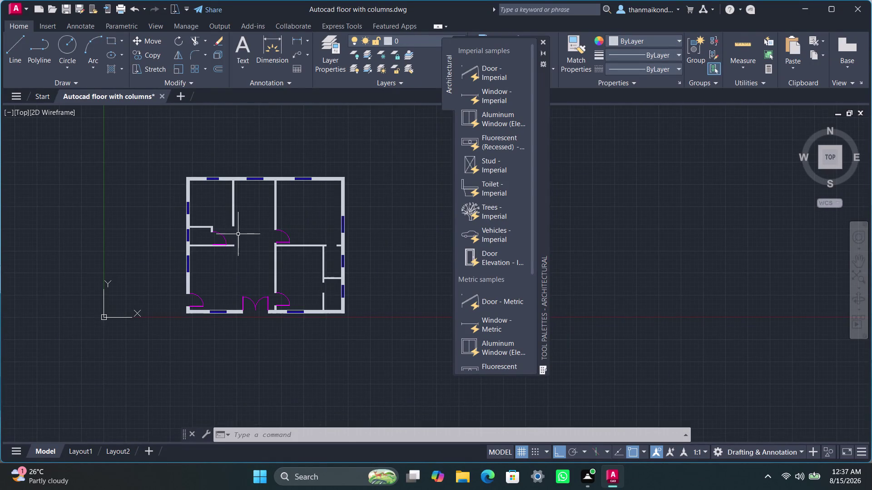
Close the Tool Palettes window over the floor plan.
scroll(up, 3)
scroll(up, 3)
scroll(down, 3)
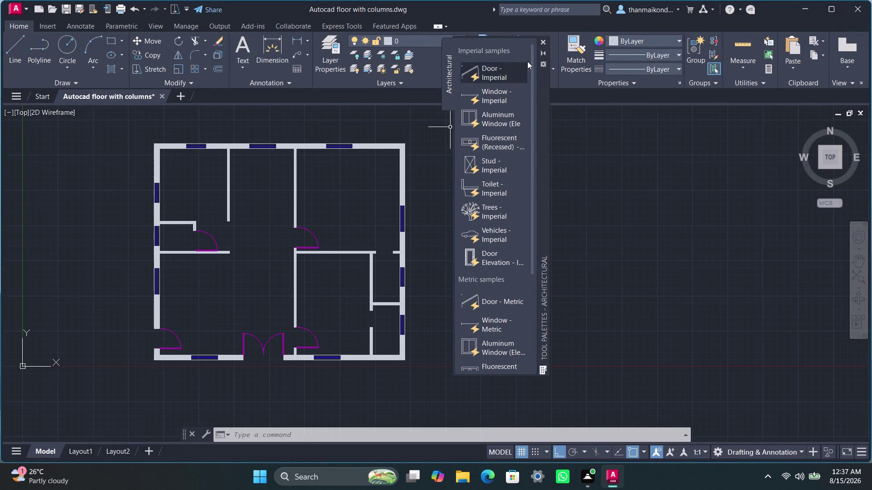
click(543, 45)
Pan and zoom in close on the empty doorway between the small right-side rooms.
middle_drag(472, 213, 506, 217)
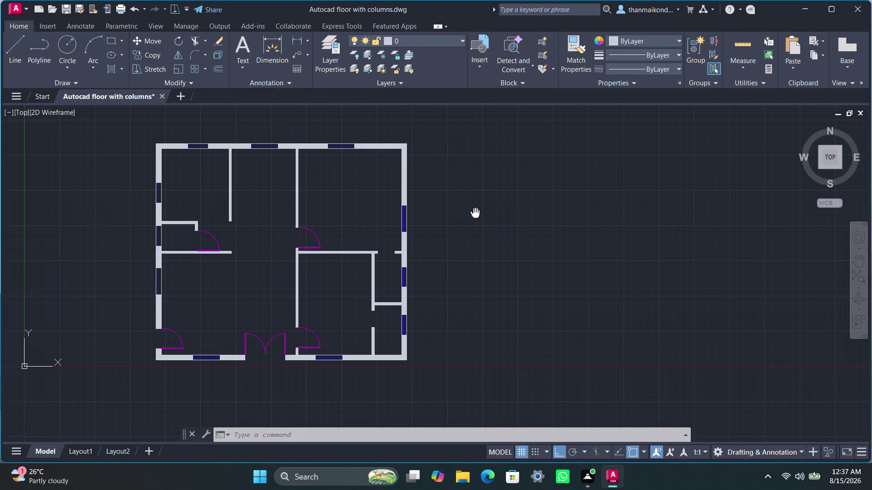
middle_drag(507, 216, 621, 206)
scroll(up, 3)
scroll(down, 3)
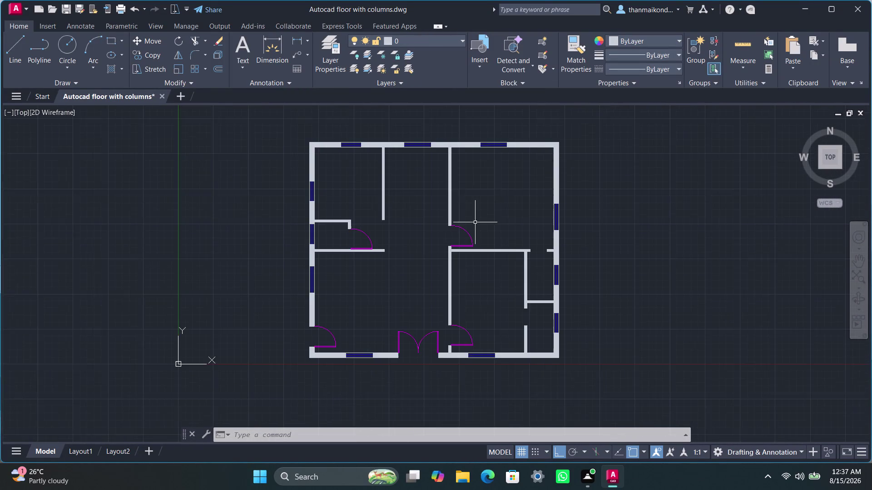
middle_drag(477, 224, 497, 232)
scroll(up, 3)
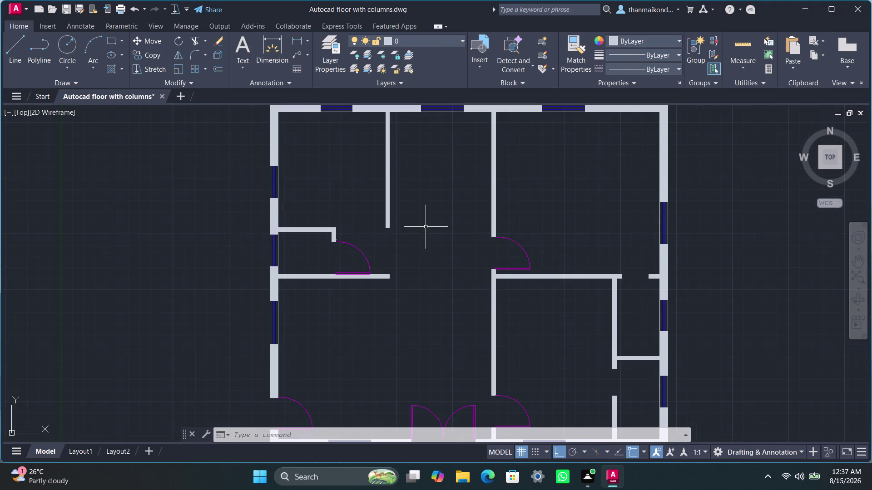
scroll(down, 3)
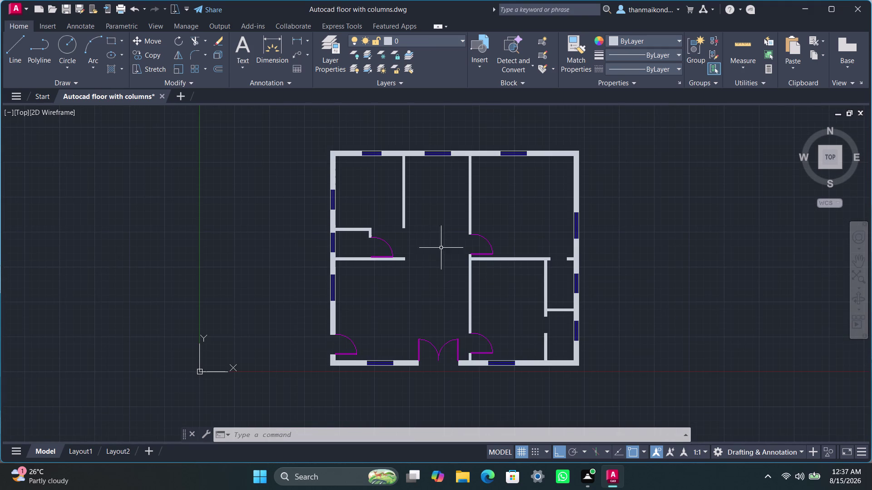
middle_drag(519, 311, 500, 310)
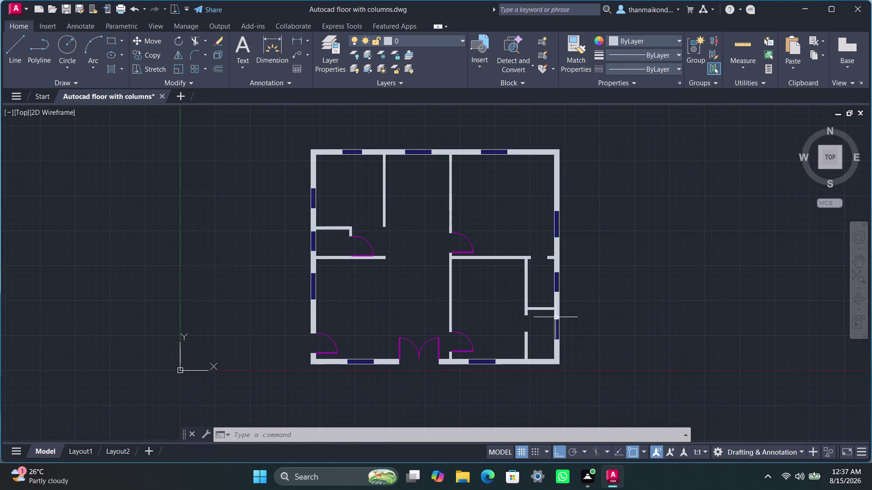
scroll(up, 3)
middle_drag(540, 317, 503, 322)
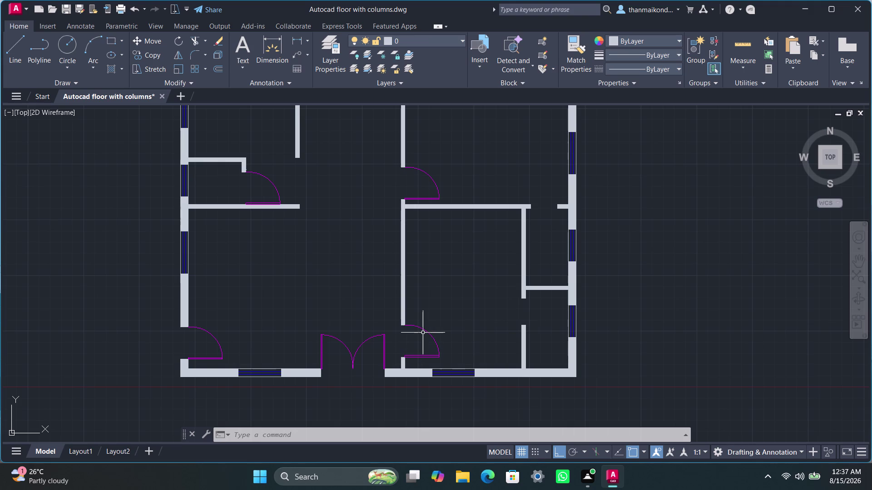
middle_drag(506, 315, 479, 327)
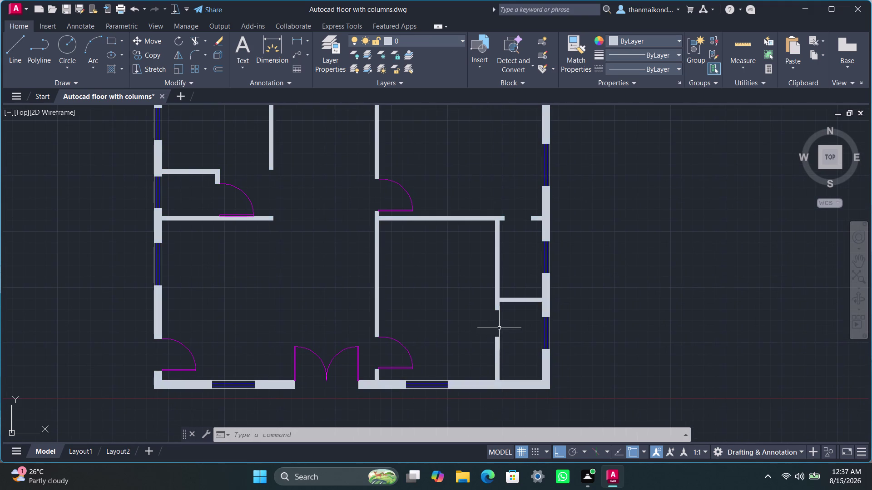
scroll(up, 3)
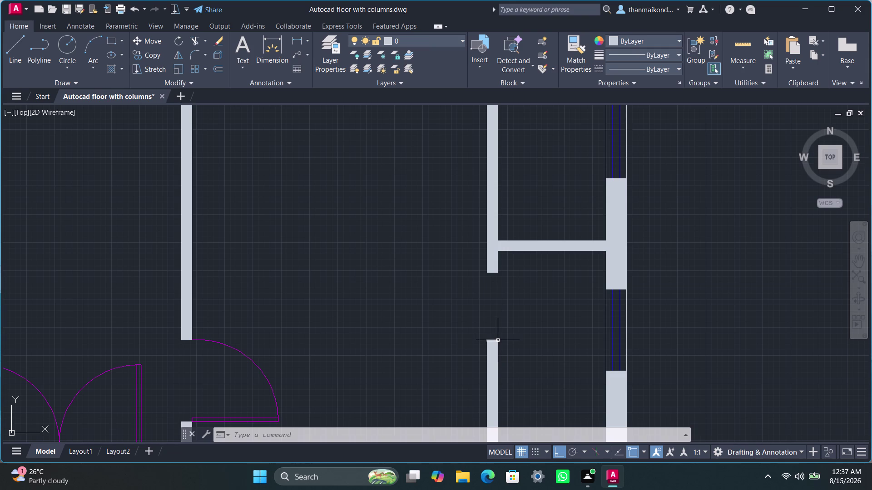
text(line)
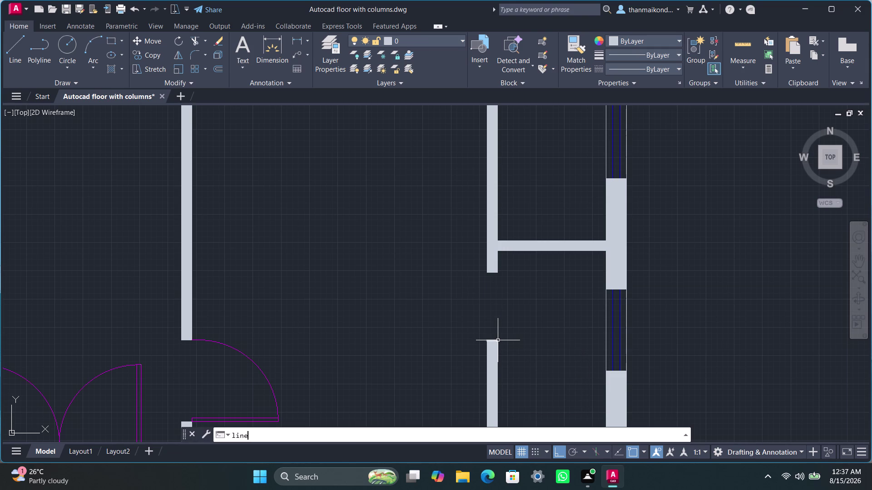
key(Return)
scroll(up, 3)
scroll(up, 3)
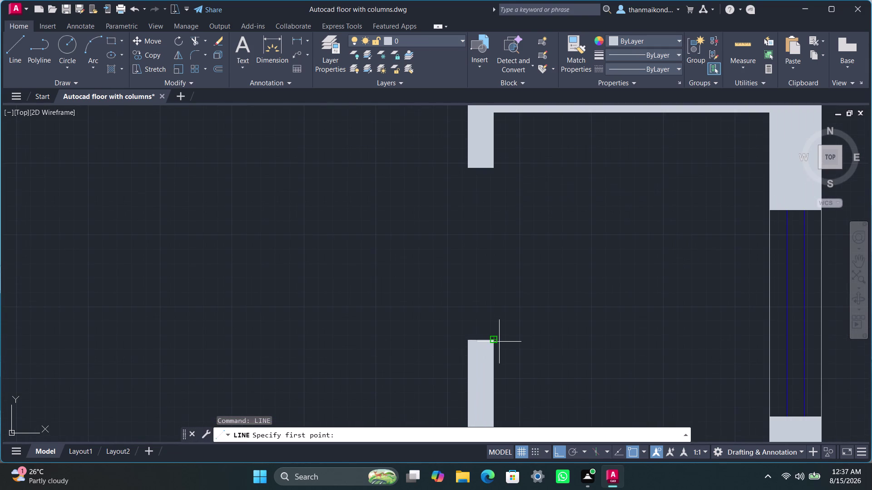
click(495, 340)
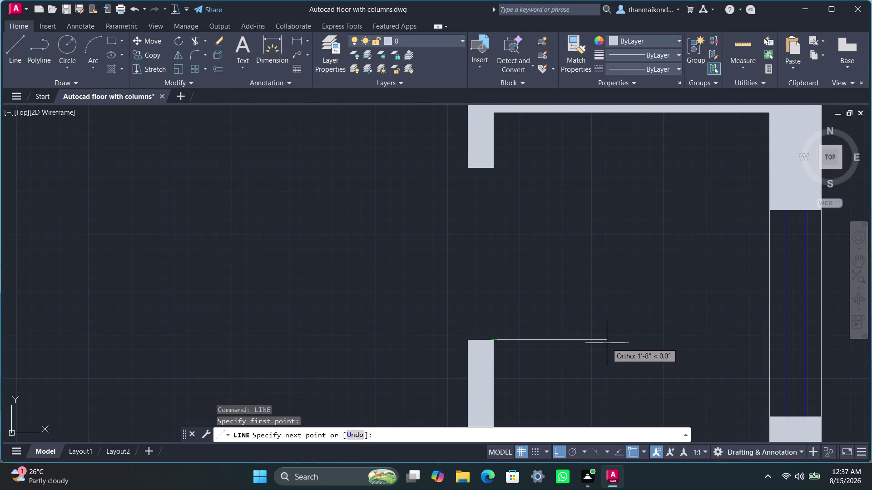
click(618, 343)
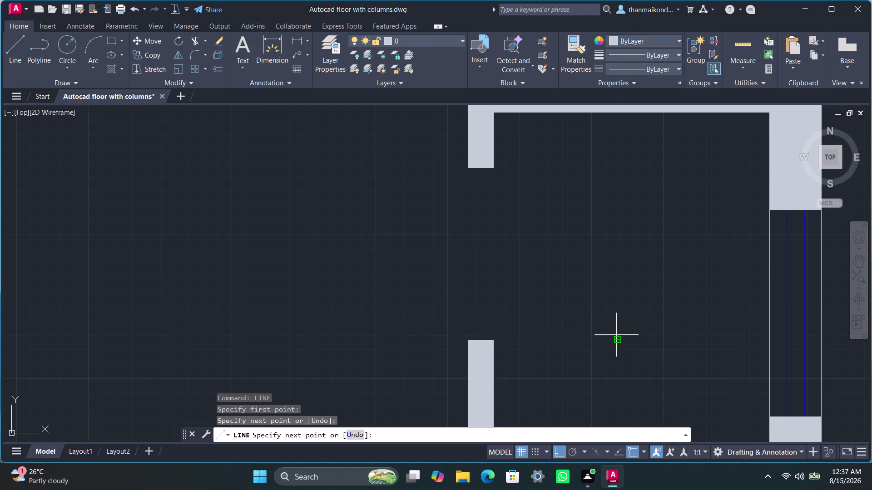
click(616, 330)
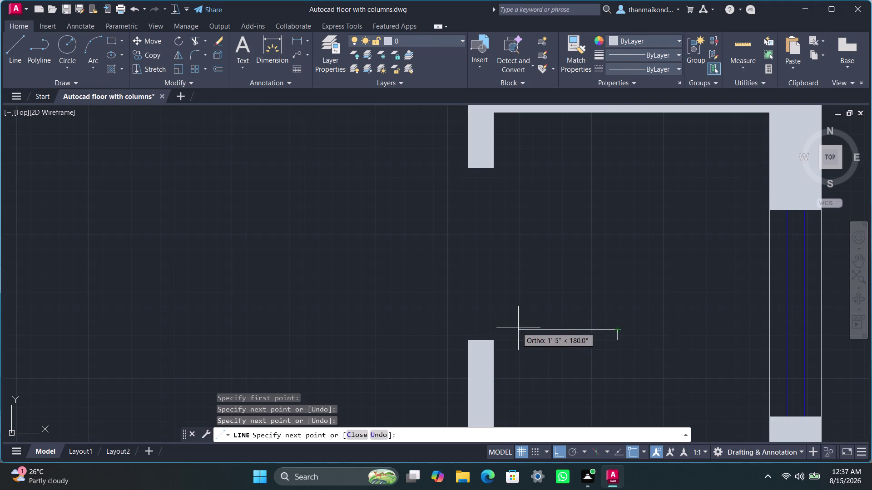
click(492, 329)
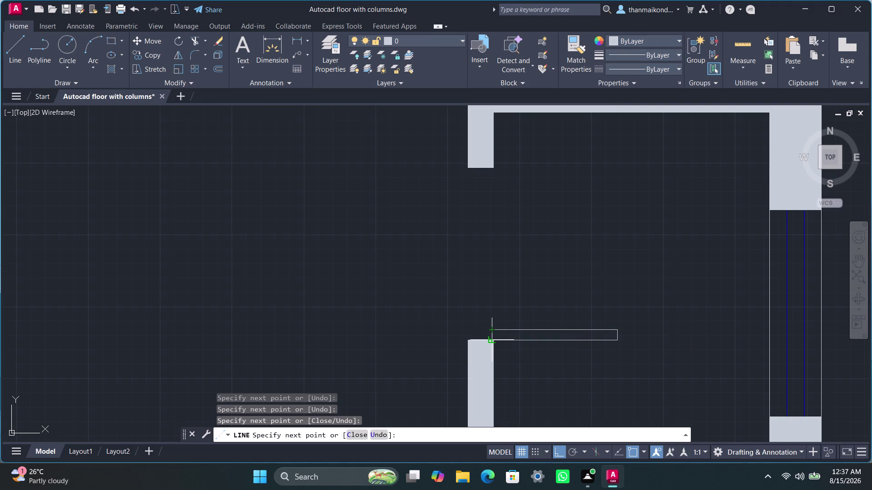
click(493, 338)
key(Escape)
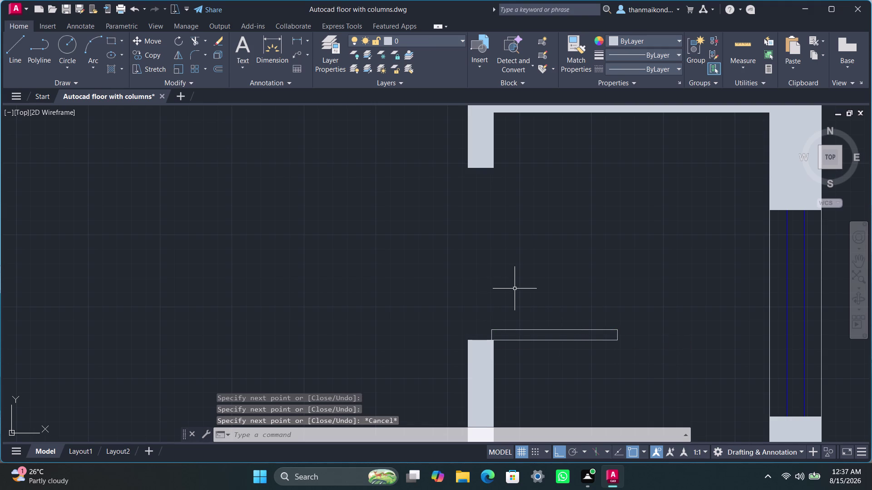
text(ar)
key(c)
key(Return)
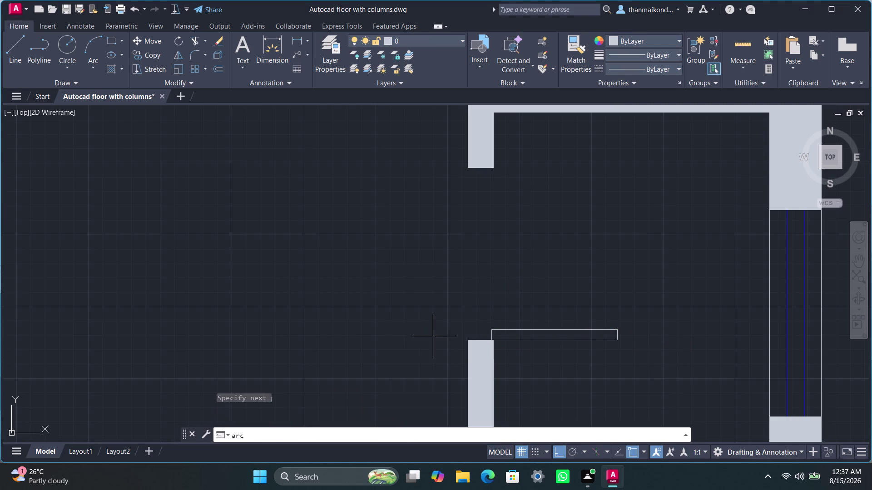
click(490, 169)
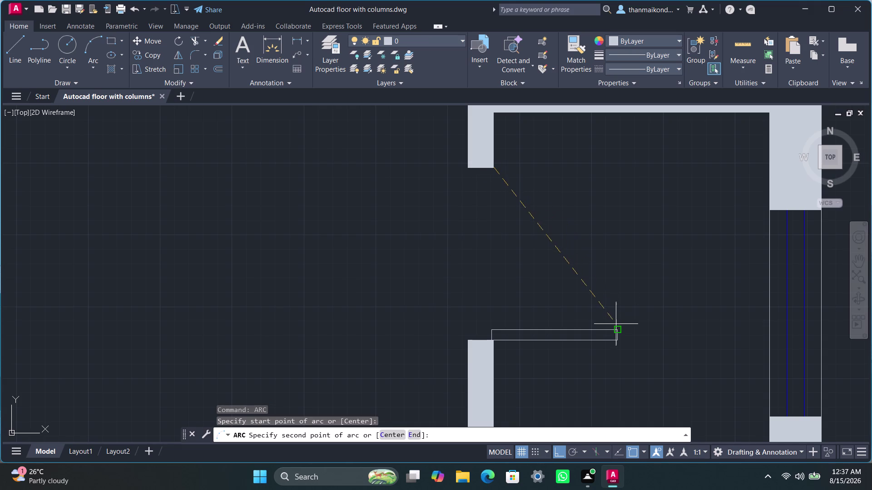
click(618, 328)
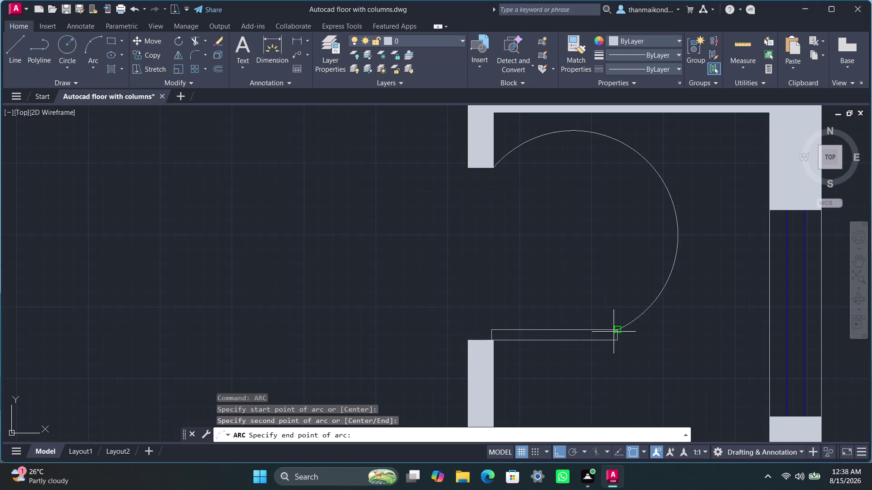
key(Escape)
key(Escape)
key(Escape)
key(ctrl+z)
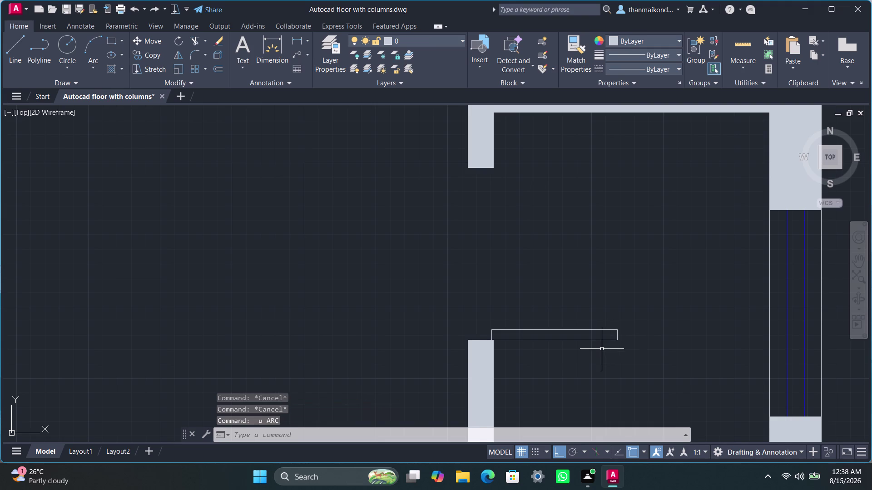
key(ctrl+z)
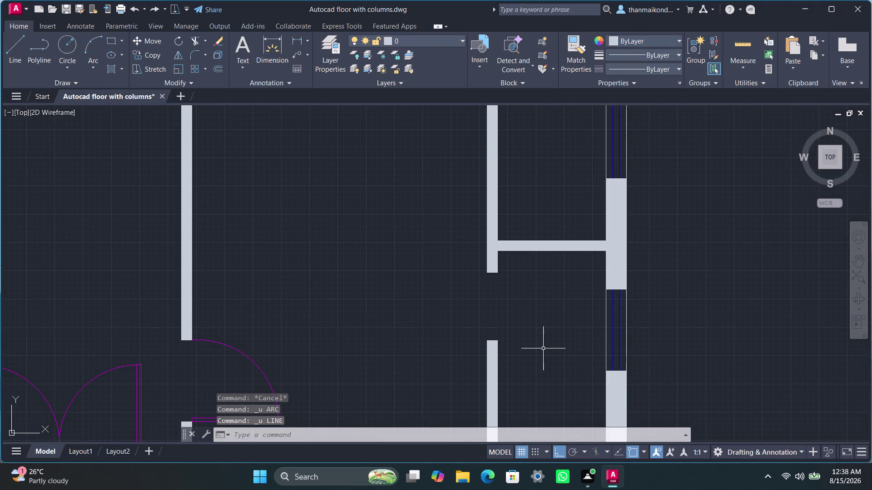
Begin the door leaf outline with LINE, drawing its first long edge from the lower wall end.
text(lin)
key(e)
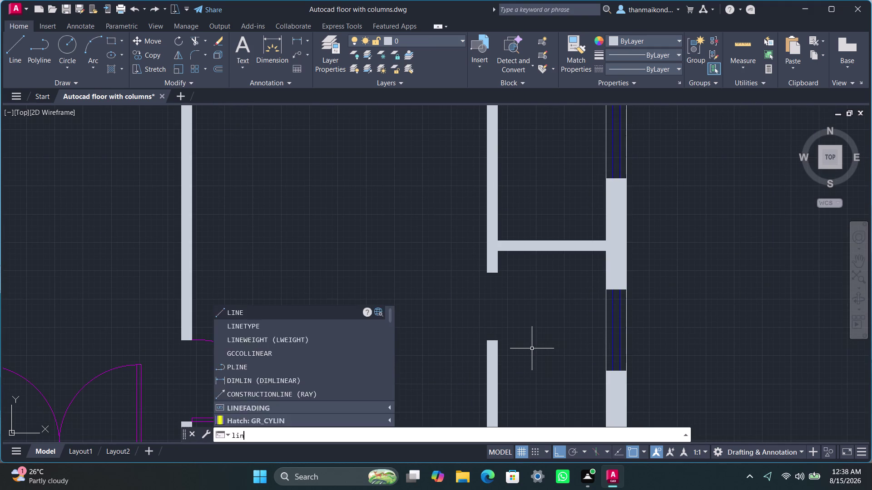
key(Return)
scroll(up, 3)
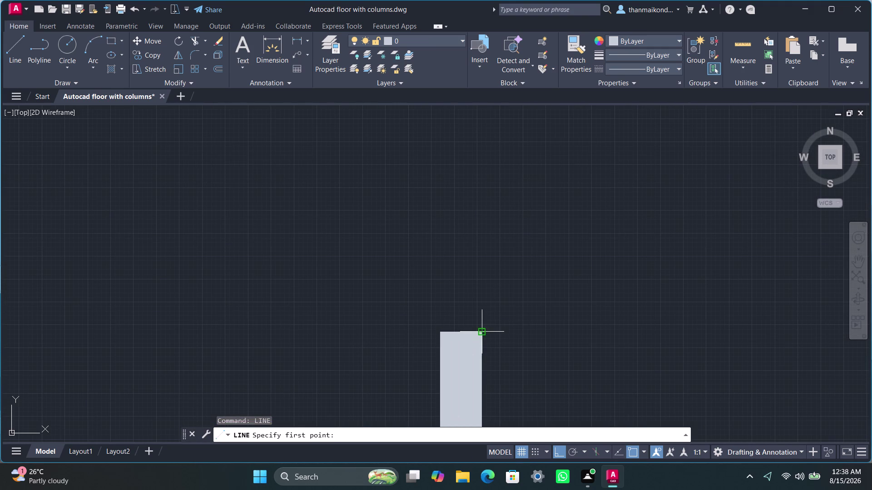
click(482, 334)
click(702, 335)
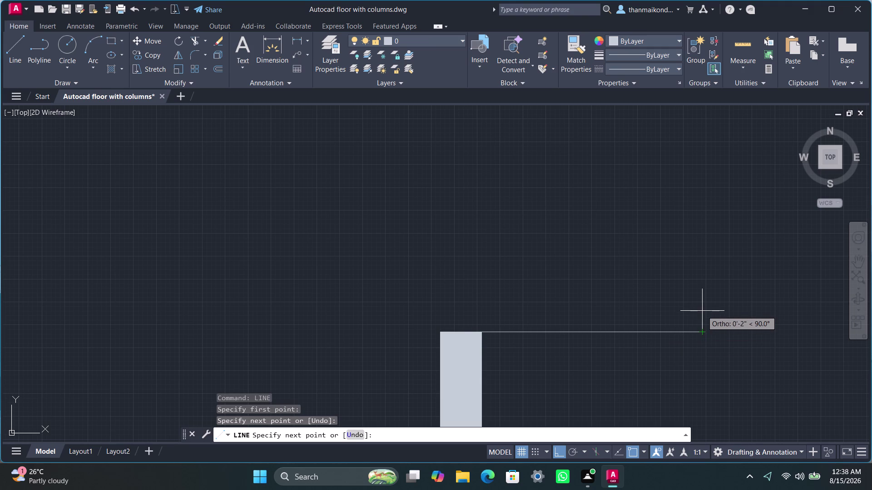
scroll(down, 3)
scroll(down, 3)
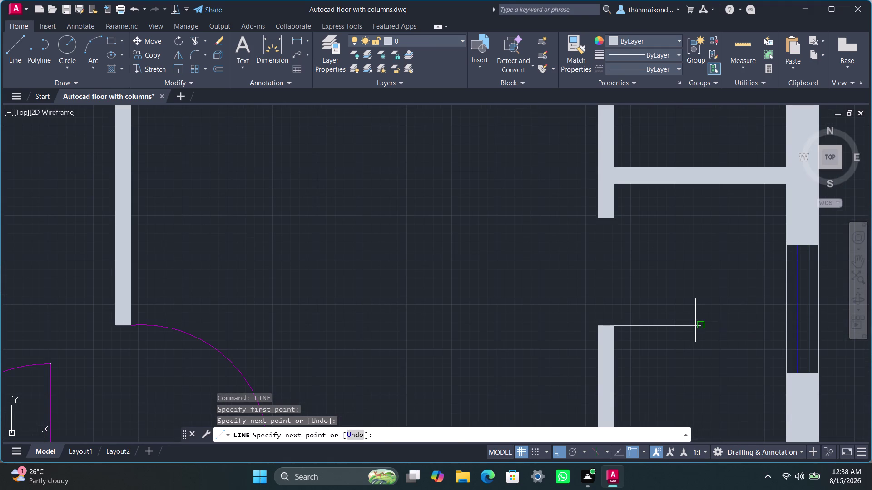
click(700, 319)
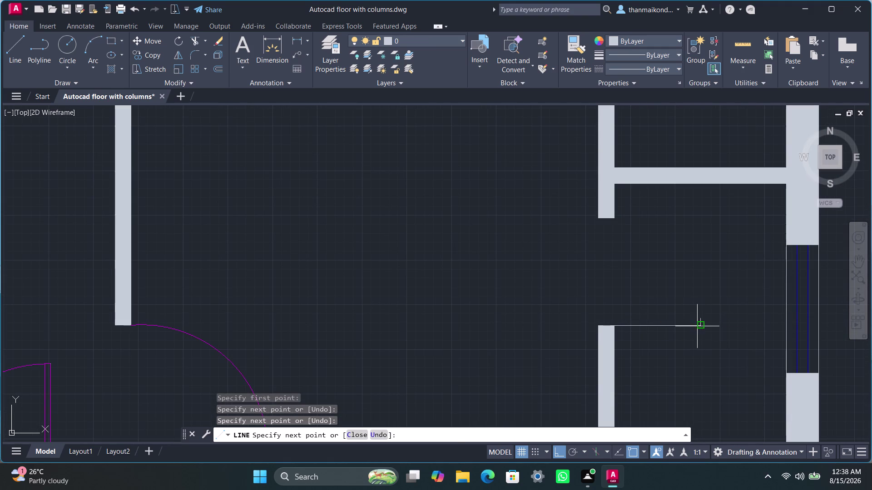
Redo the leaf's end point and close the thin rectangular leaf at the wall corner.
key(ctrl+z)
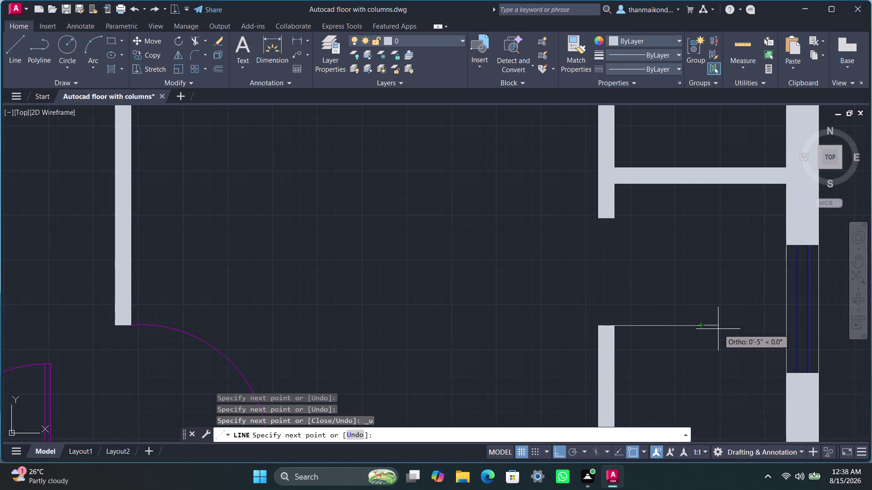
click(709, 327)
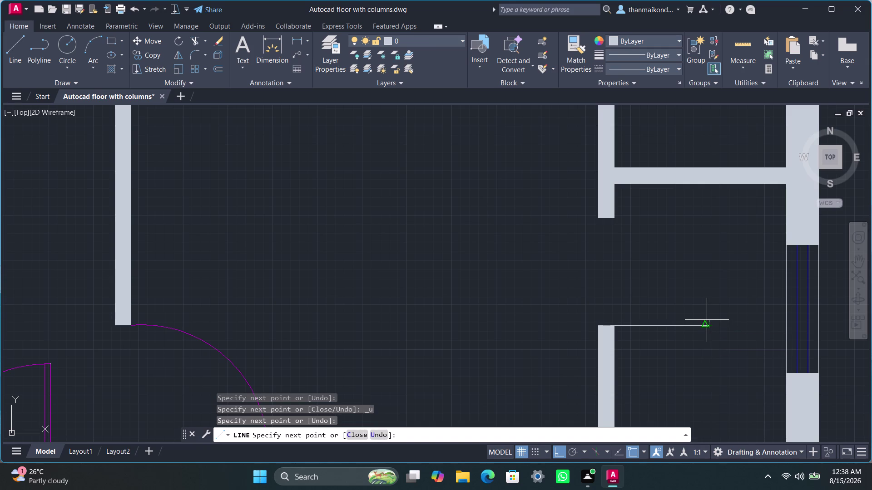
scroll(up, 3)
click(705, 327)
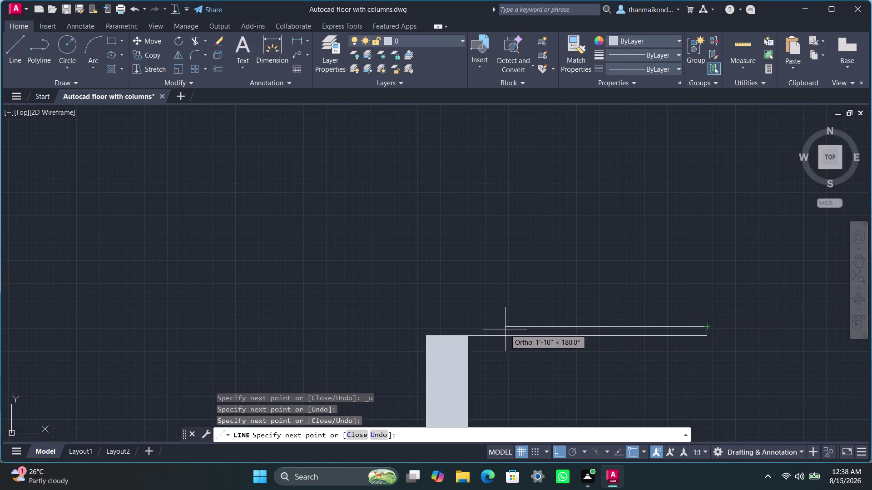
click(465, 330)
click(469, 335)
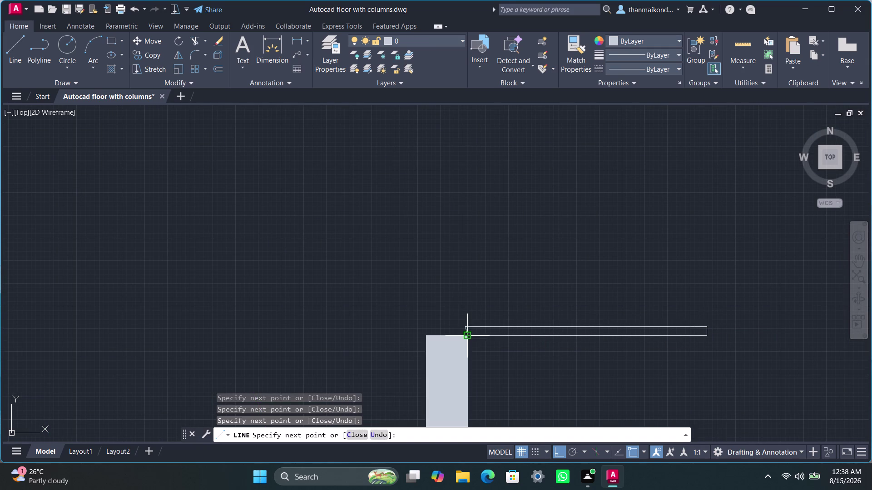
scroll(up, 3)
scroll(up, 3)
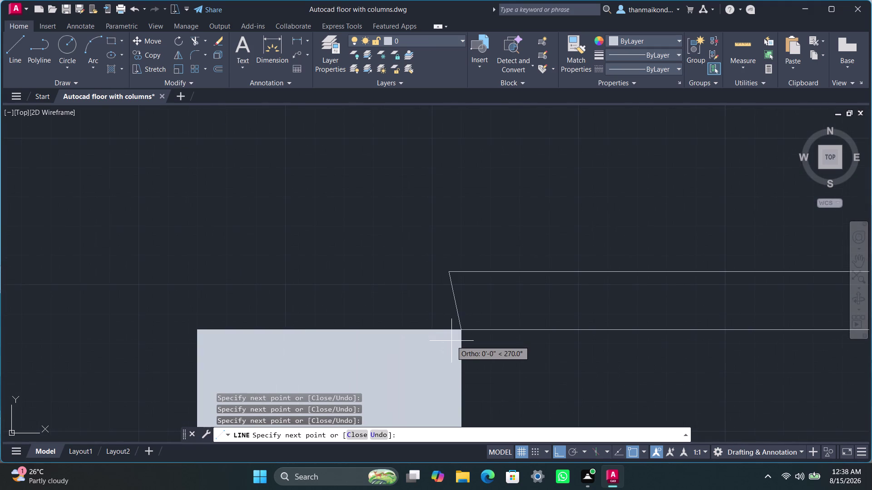
key(Escape)
key(Escape)
key(Escape)
Draw a connecting line from the leaf's wall corner up to its other edge.
key(l)
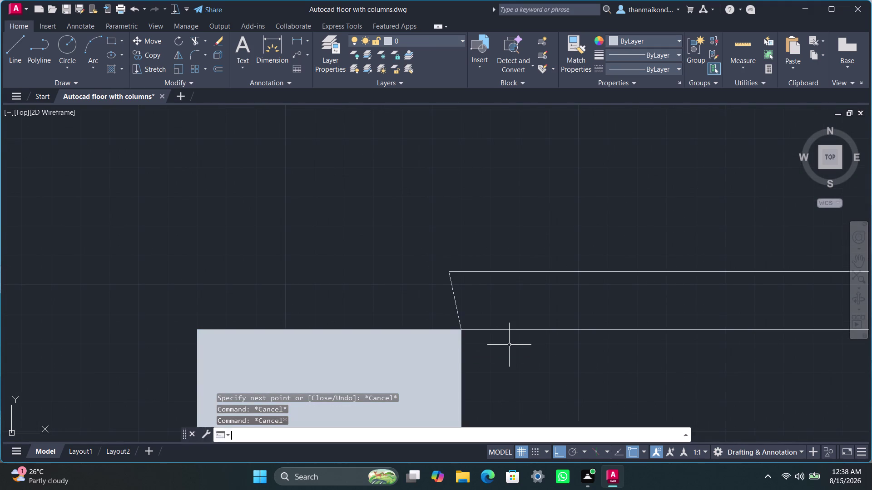
key(i)
text(ne)
key(Return)
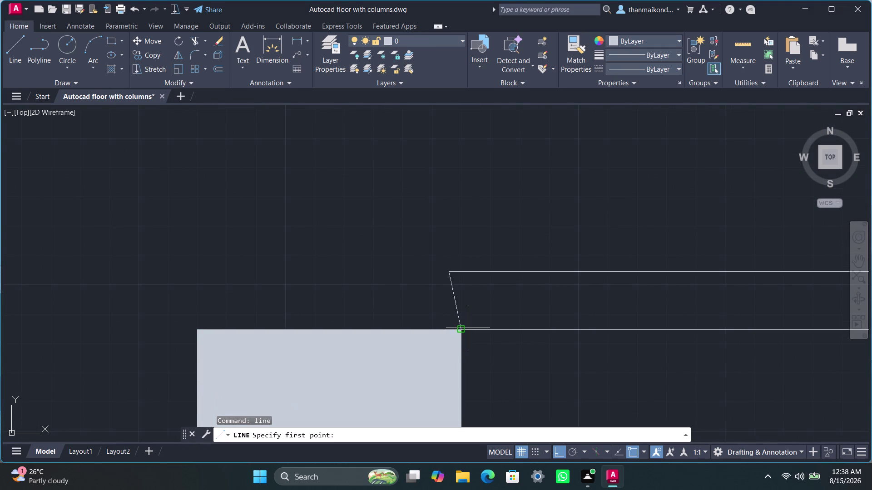
click(462, 328)
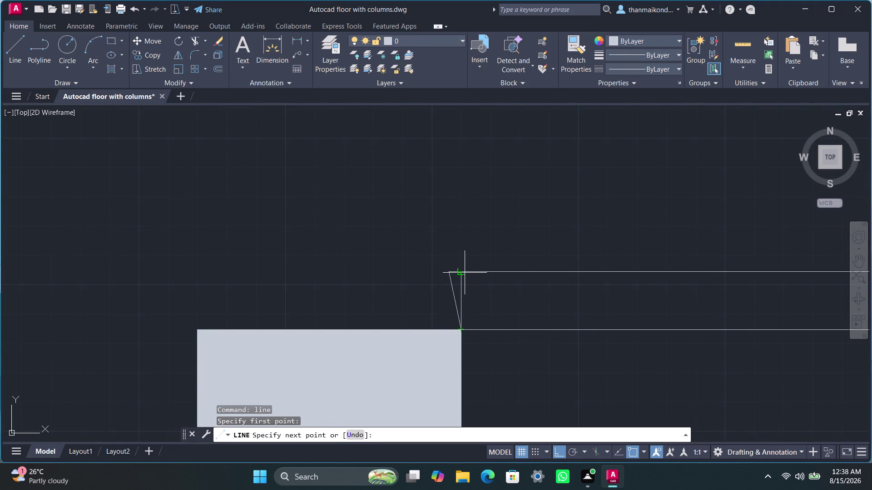
click(464, 273)
key(Escape)
key(Escape)
key(Escape)
key(Escape)
Trim away the slanted stray line and the leftover line pieces.
text(t)
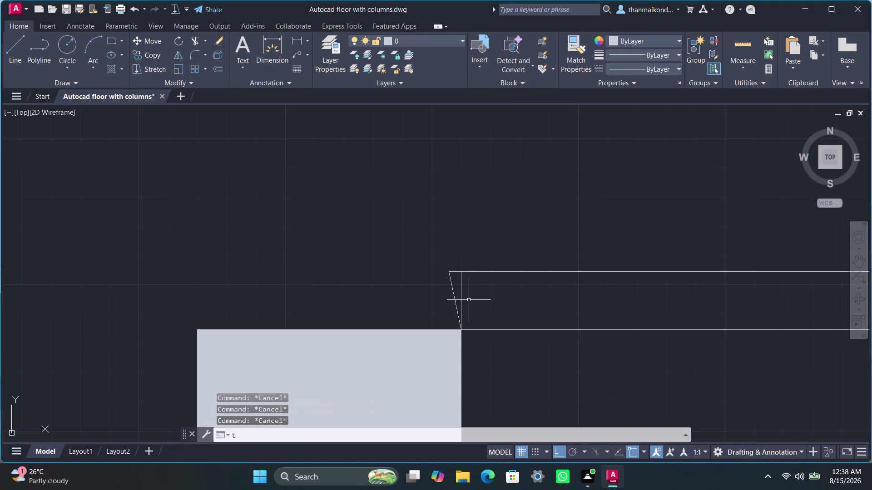
text(r)
key(i)
key(m)
key(Return)
scroll(up, 3)
drag(455, 291, 437, 310)
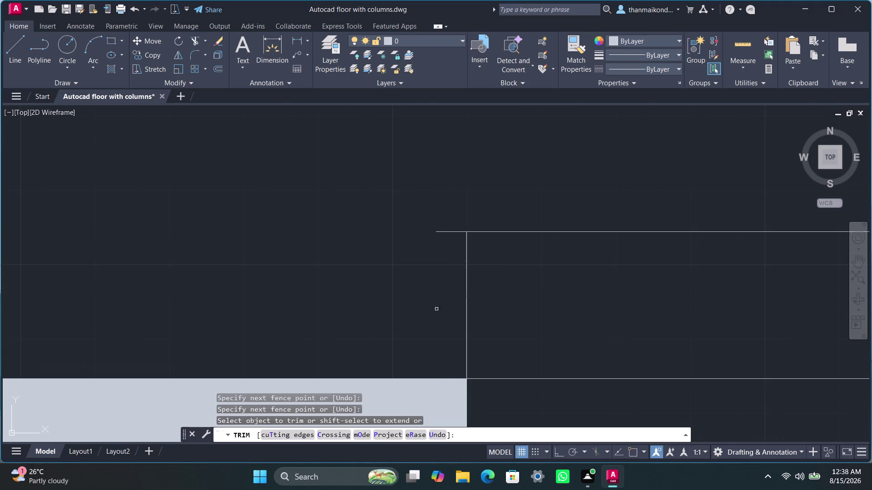
drag(450, 219, 448, 251)
Exit TRIM and launch the ARC command for the right-side doorway's swing.
scroll(down, 3)
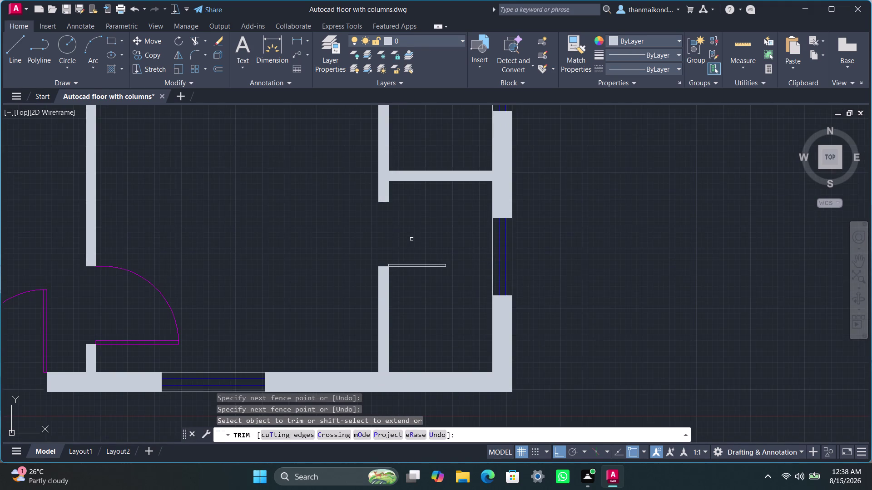
middle_drag(411, 238, 419, 263)
text(arc)
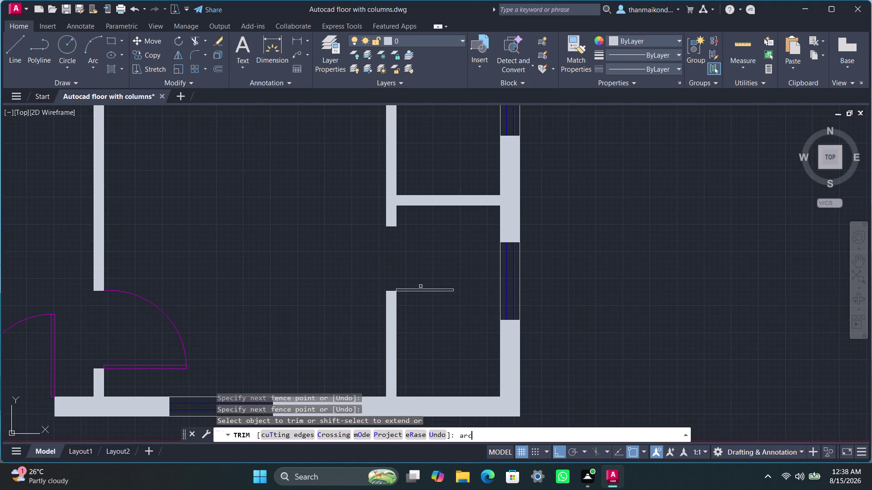
key(Return)
key(Escape)
key(Escape)
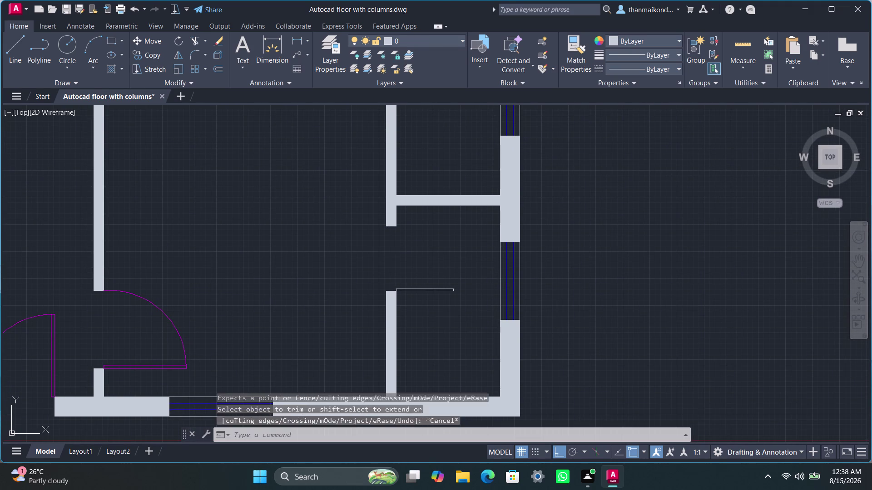
key(Escape)
key(Escape)
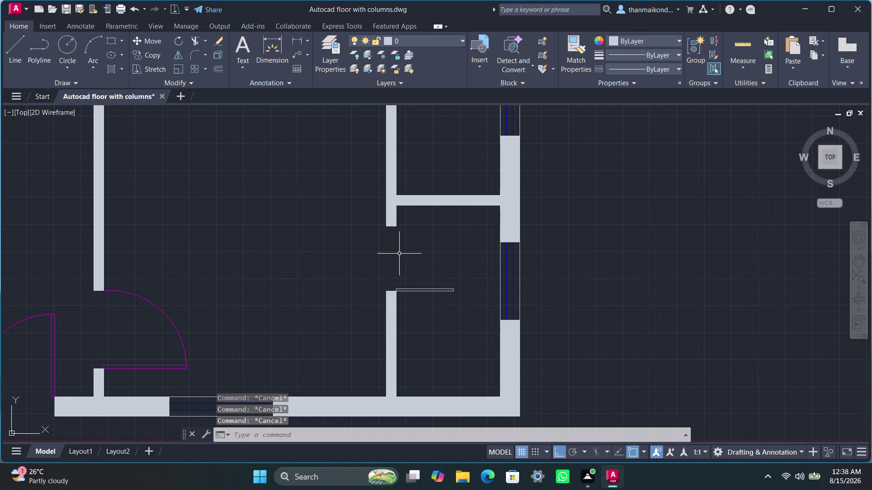
text(arc)
key(Return)
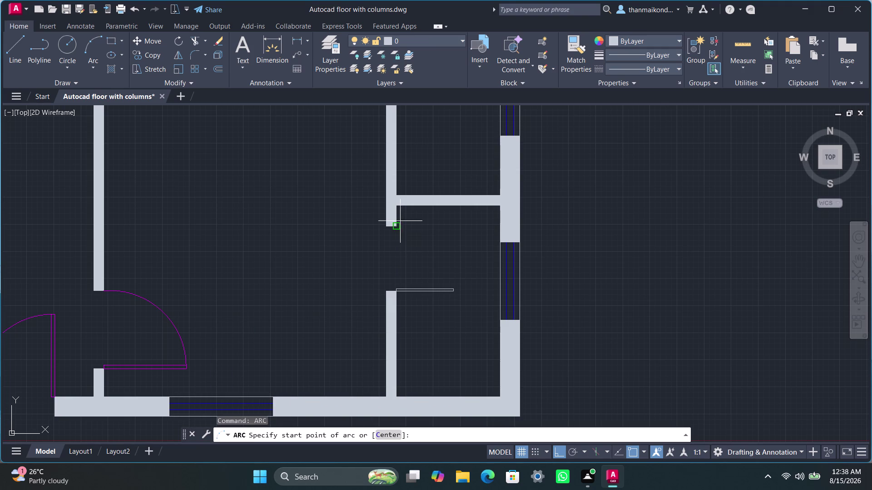
Draw a three-point swing arc from the upper doorway jamb to the leaf's tip.
click(396, 225)
click(453, 290)
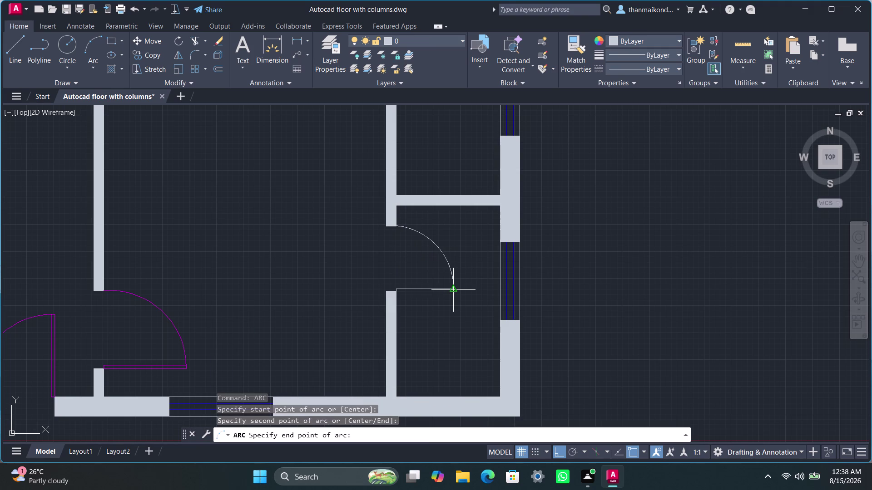
click(454, 289)
key(Escape)
key(Escape)
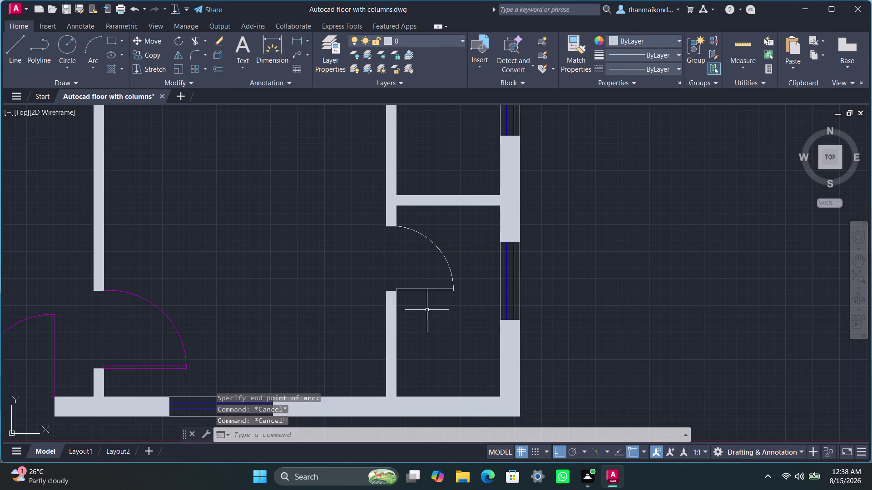
key(Escape)
Select the new arc and leaf edges, then open the Properties colour dropdown.
click(439, 252)
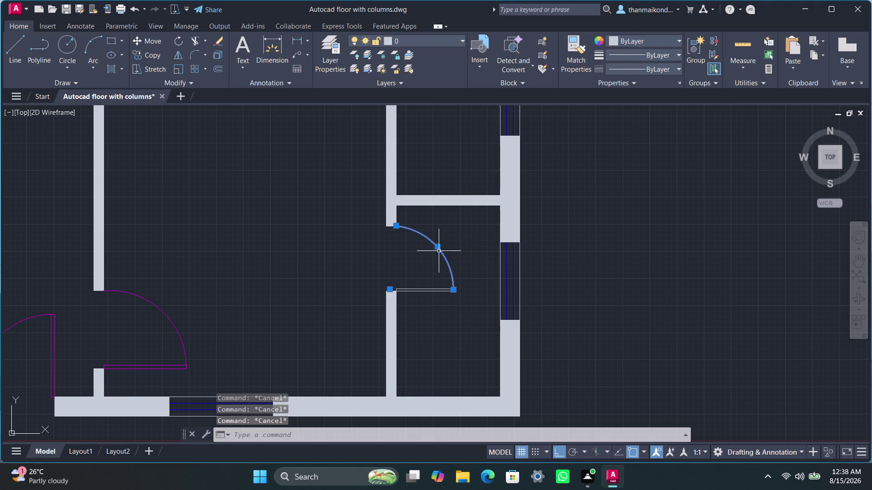
scroll(up, 3)
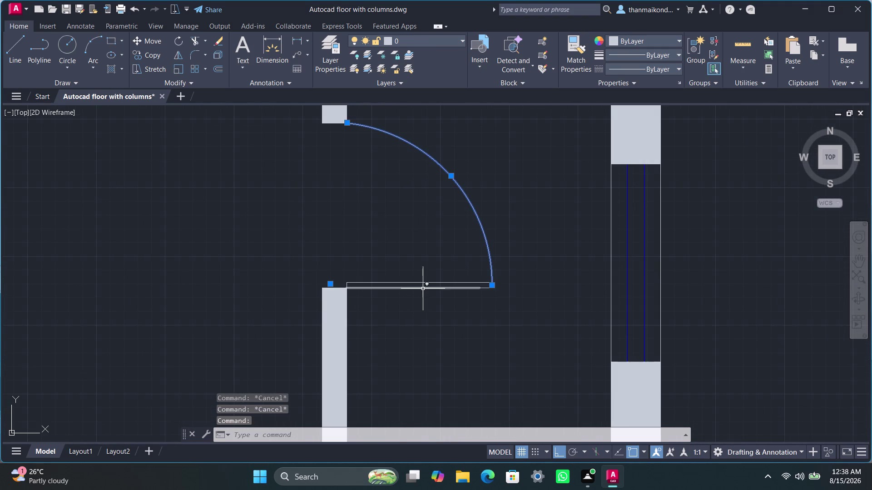
click(416, 282)
click(418, 289)
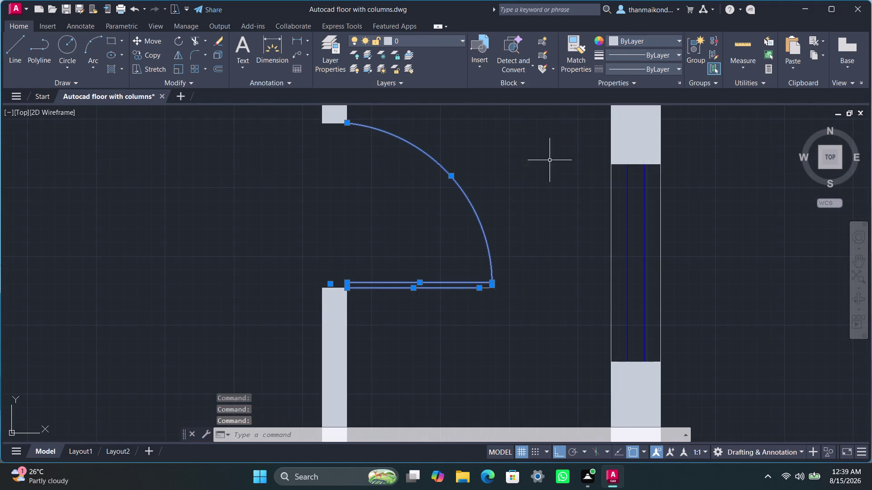
scroll(up, 3)
click(482, 295)
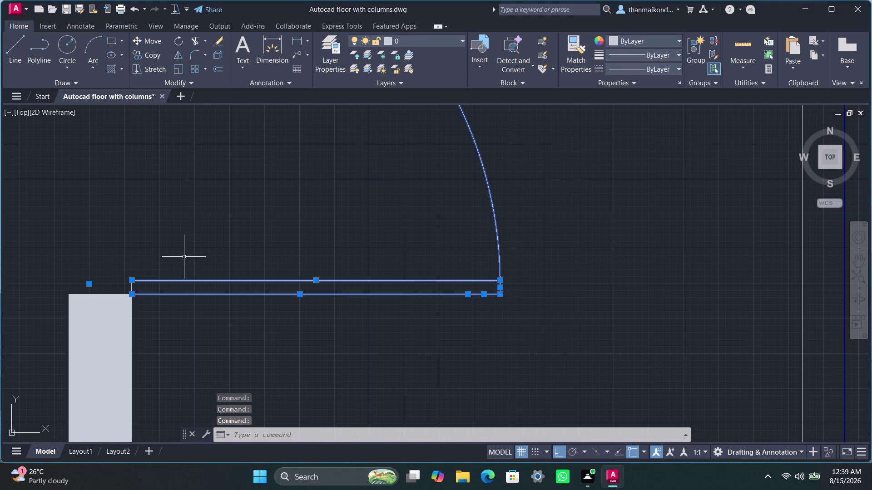
click(130, 288)
click(676, 39)
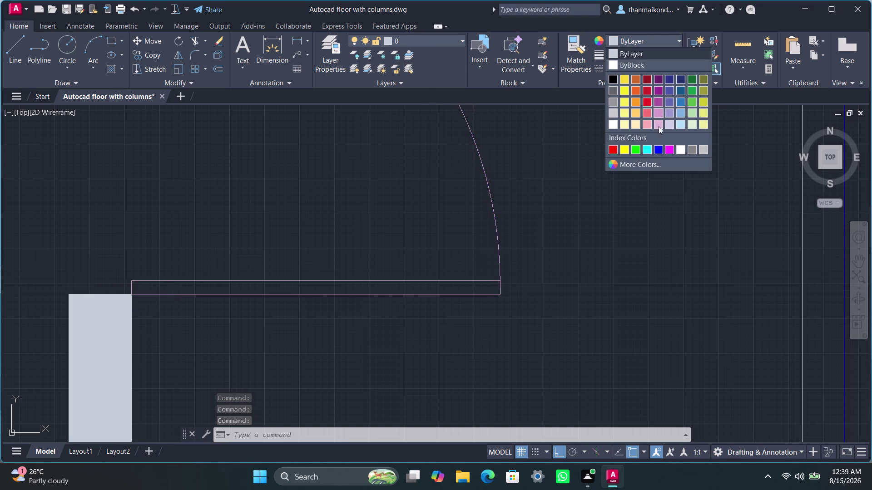
Make the selected door leaf and swing arc magenta, then clear the selection.
click(670, 145)
scroll(down, 3)
scroll(down, 3)
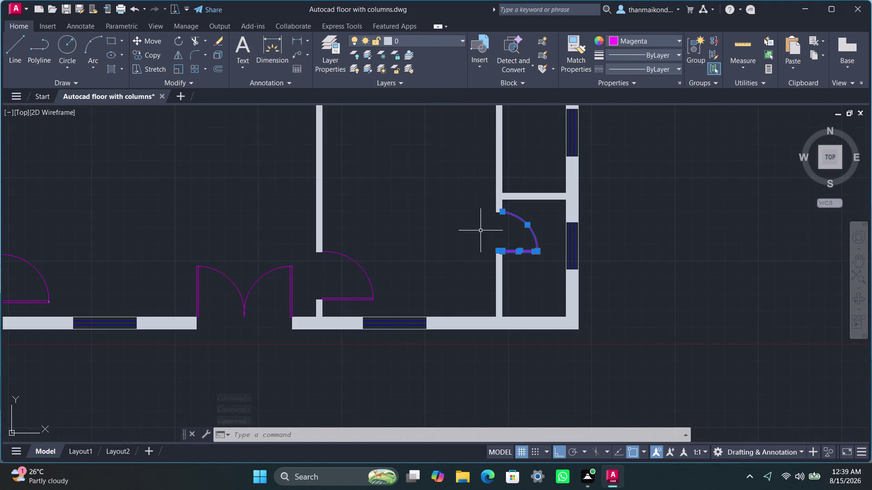
click(448, 223)
key(Escape)
key(Escape)
Window-select the small door leaf and swing arc in the lower right-side room.
scroll(down, 3)
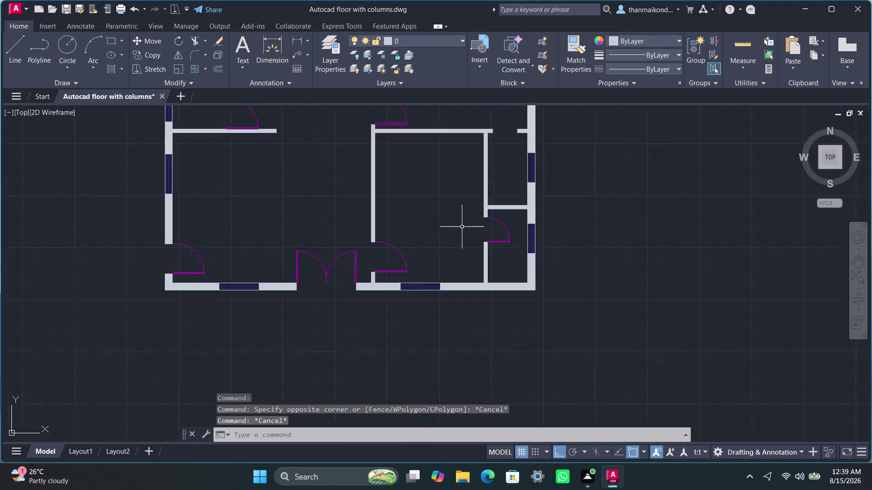
scroll(down, 3)
middle_drag(453, 241, 446, 267)
scroll(up, 3)
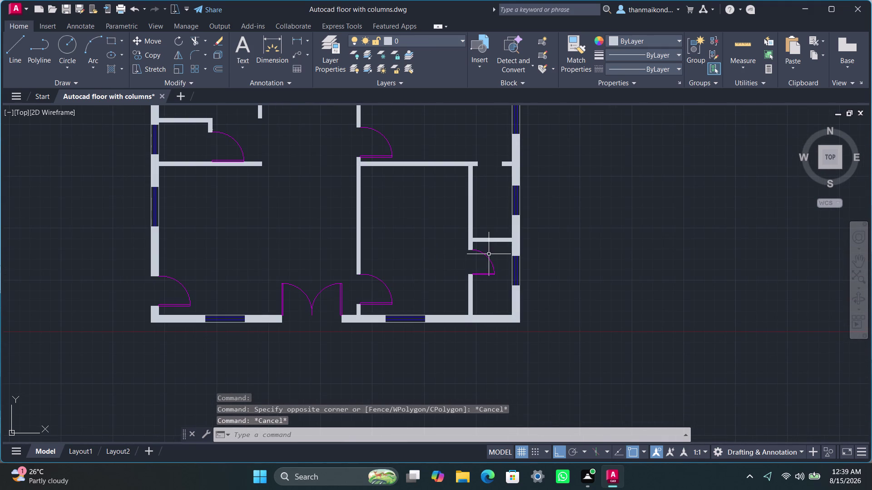
click(459, 242)
click(504, 279)
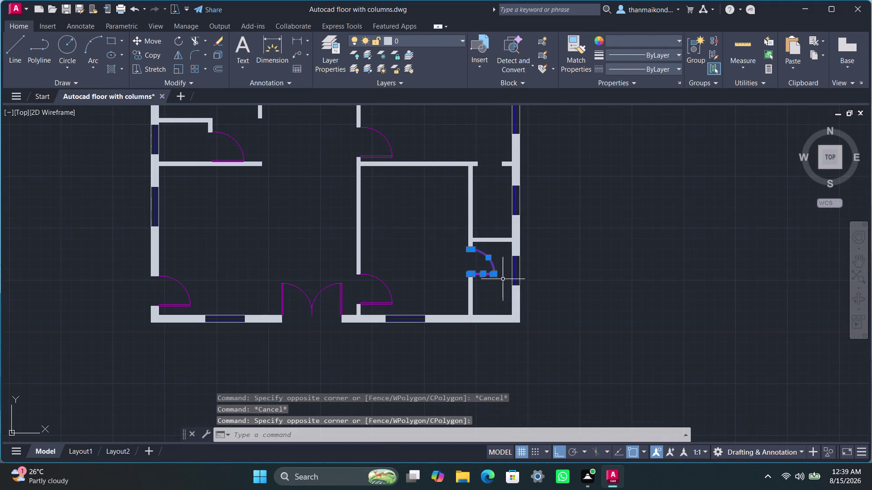
key(ctrl+v)
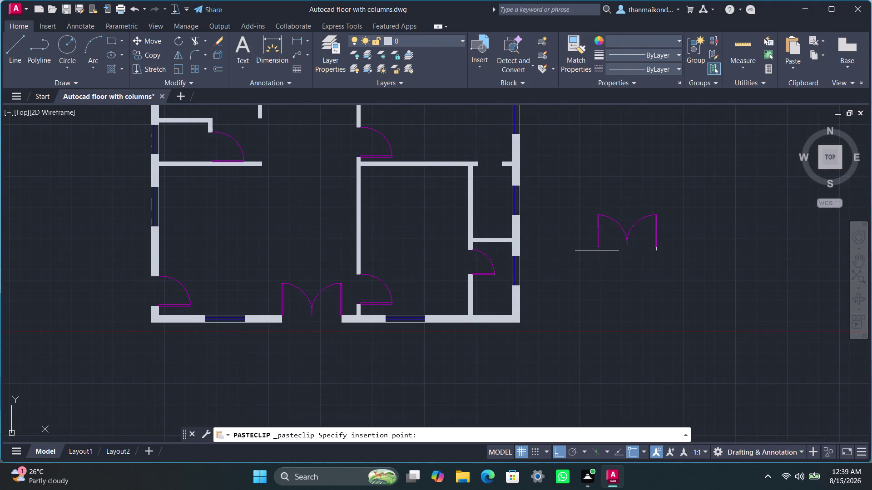
Copy the small door and paste the copy into empty space beside the plan.
key(Escape)
key(Escape)
key(Escape)
click(466, 236)
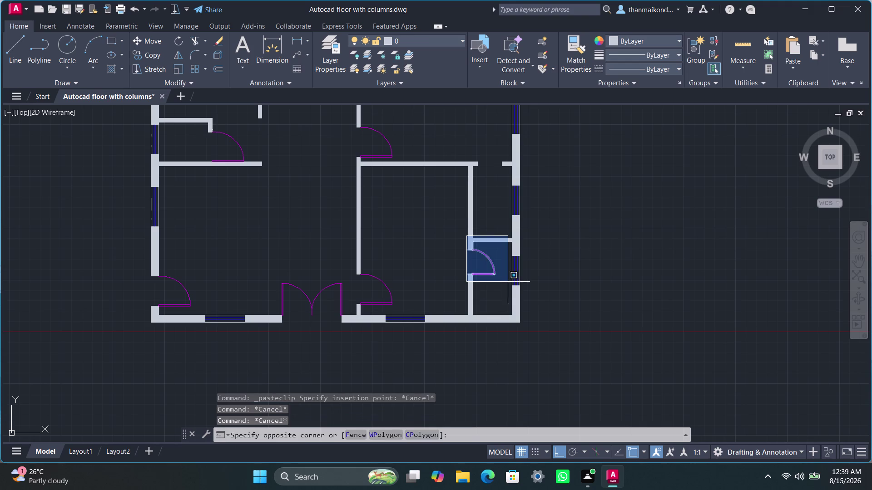
click(506, 282)
key(ctrl+c)
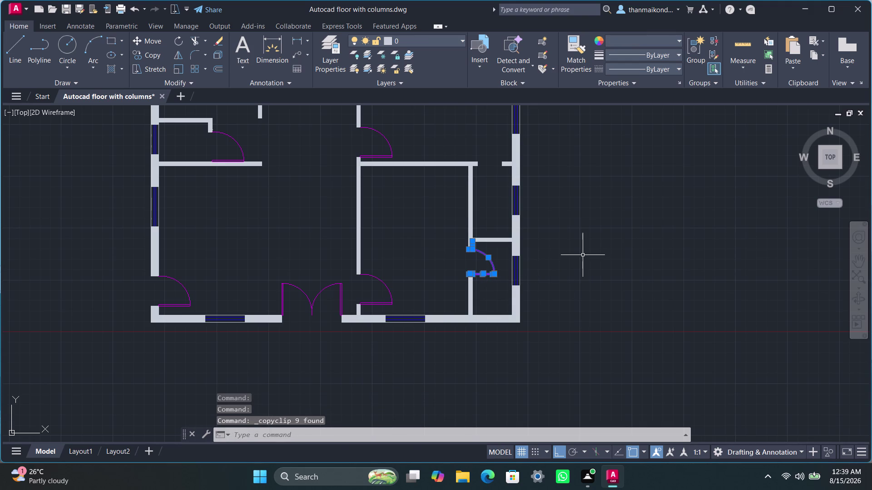
key(ctrl+v)
click(578, 224)
Delete the stray hinge line from the pasted door copy.
scroll(up, 3)
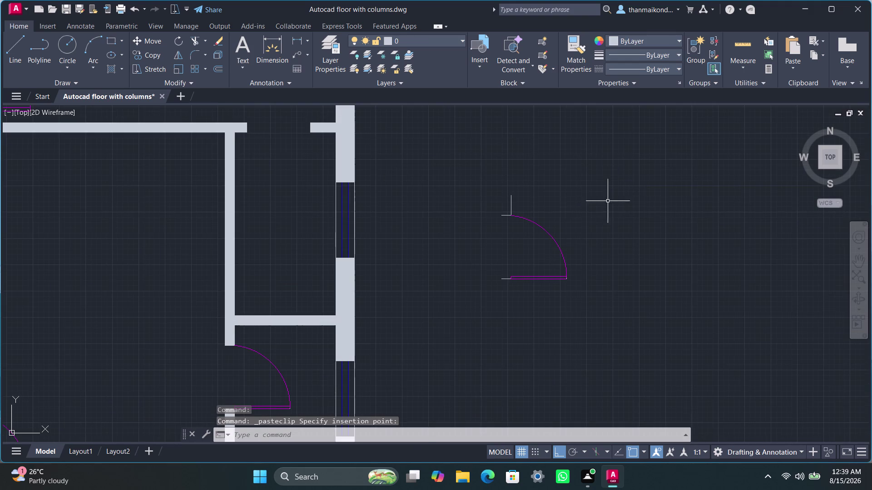
middle_drag(574, 217, 594, 231)
scroll(up, 3)
scroll(up, 3)
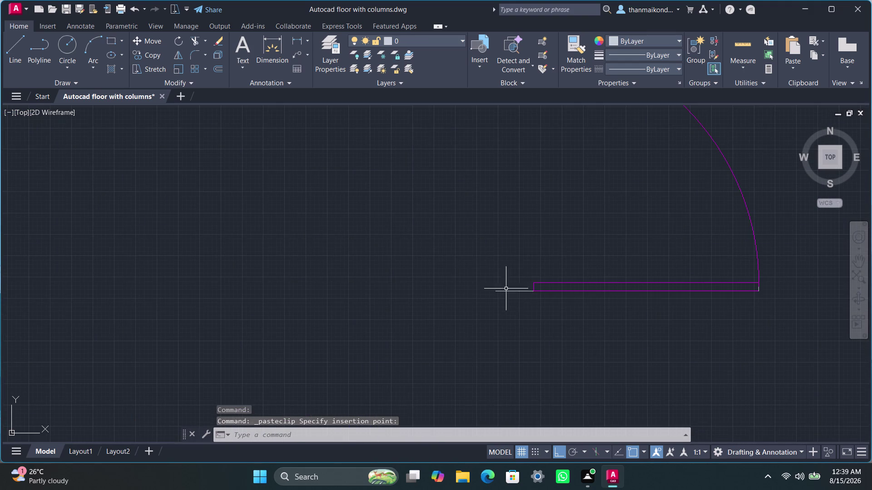
scroll(down, 3)
middle_drag(521, 244, 514, 295)
key(Escape)
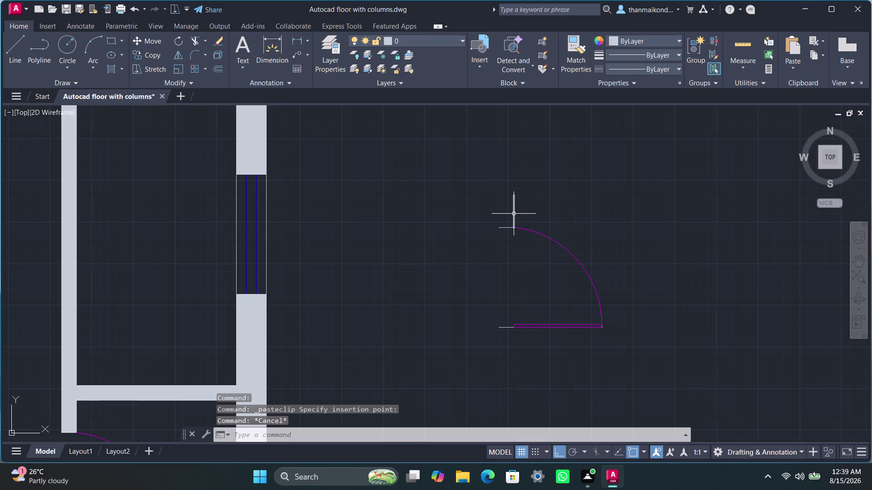
click(514, 214)
key(Delete)
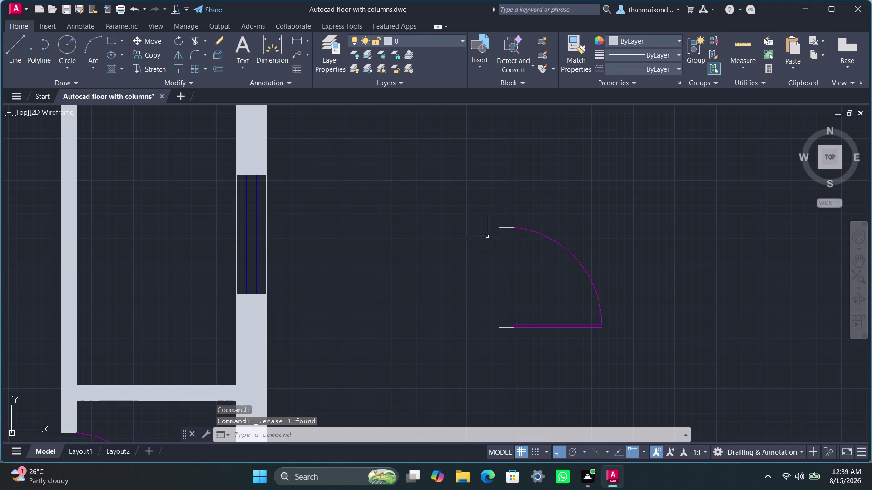
Rotate the door copy 90 degrees about its hinge corner.
click(474, 223)
click(619, 345)
text(r)
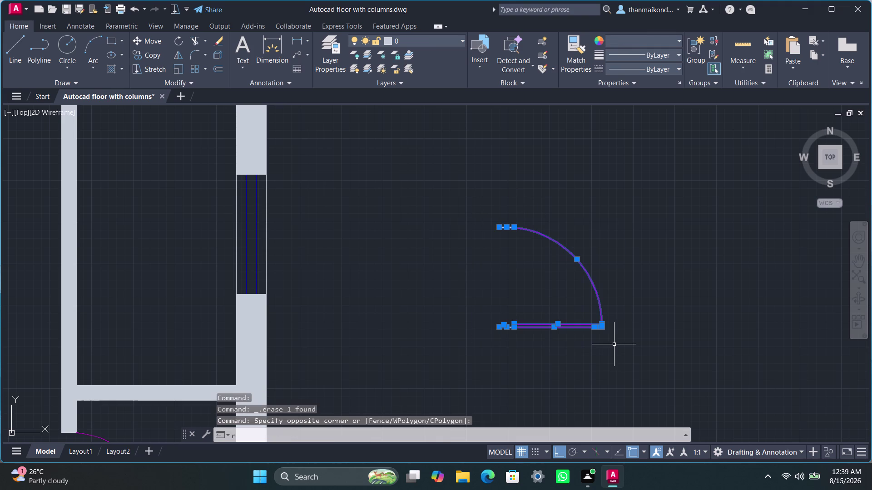
text(o)
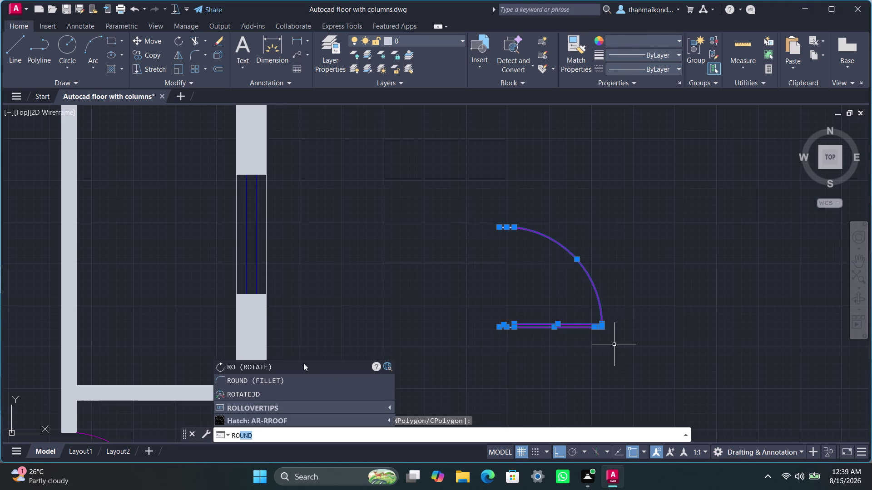
click(302, 363)
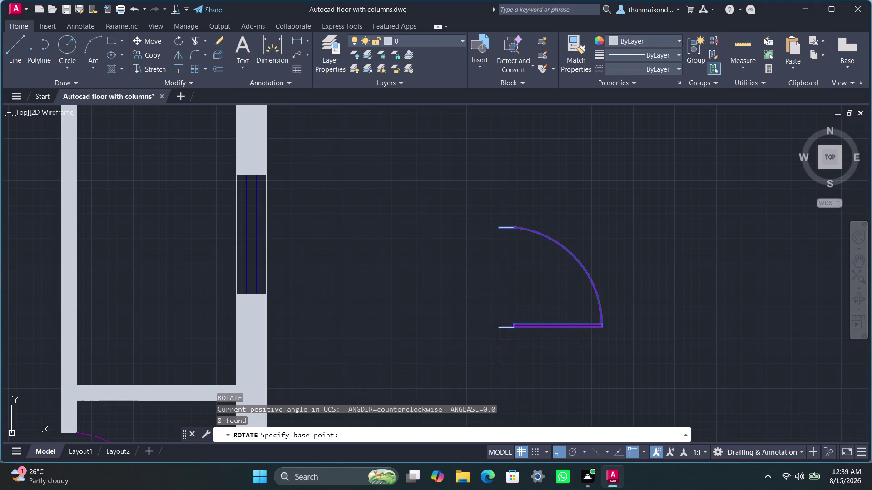
click(498, 329)
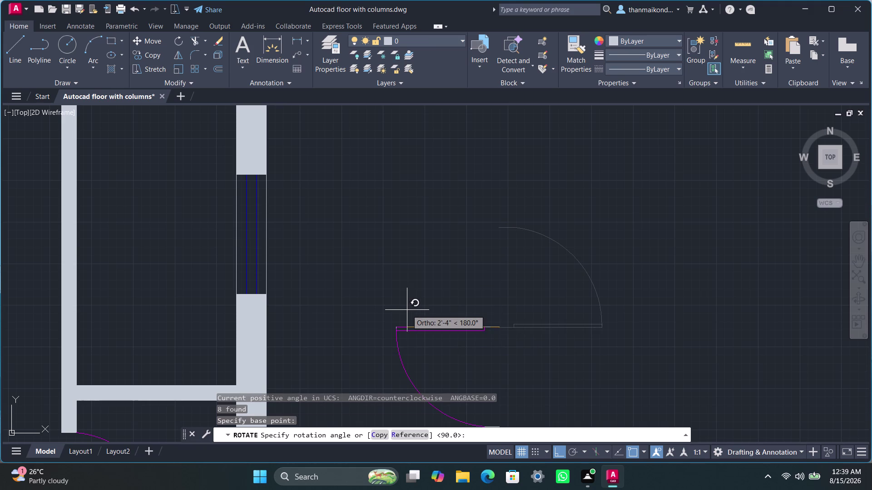
click(493, 352)
scroll(down, 3)
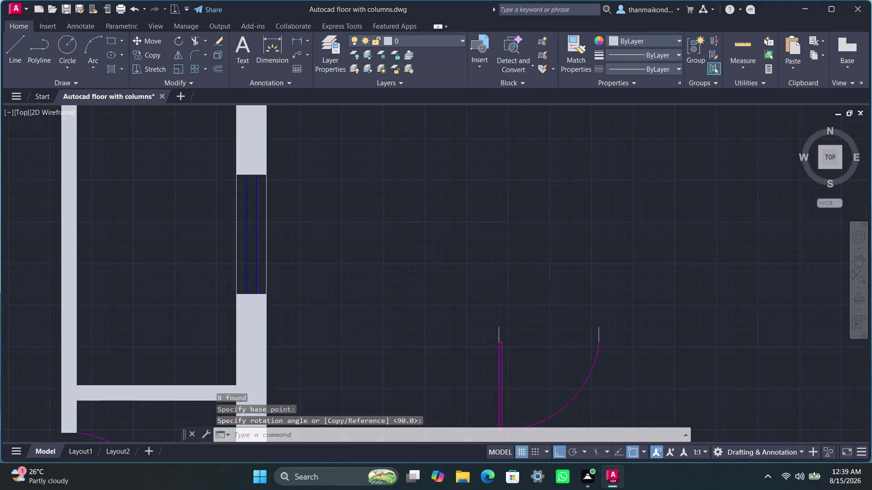
scroll(down, 3)
middle_drag(447, 296, 465, 264)
Cut the rotated door copy to the clipboard.
click(466, 287)
click(542, 345)
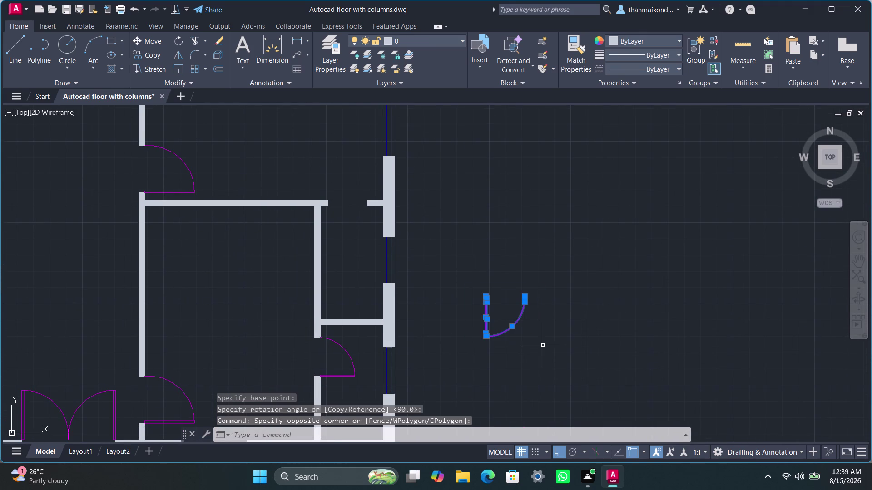
key(ctrl+x)
middle_drag(338, 224, 337, 238)
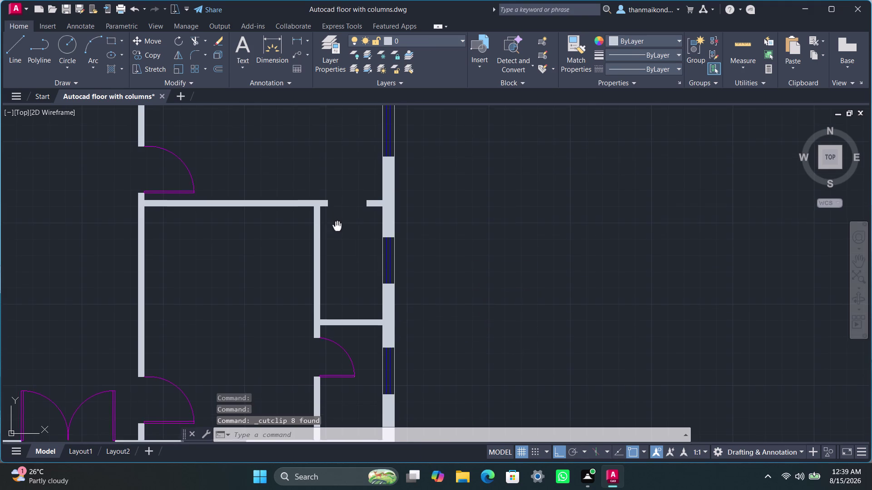
middle_drag(337, 239, 337, 268)
Paste the door into the upper small right-side room's doorway at the wall corner.
key(ctrl+v)
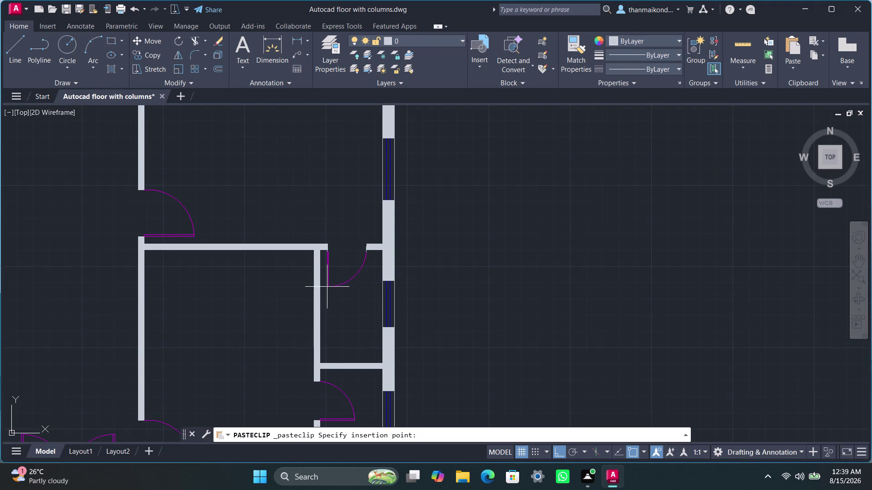
scroll(up, 3)
scroll(up, 3)
scroll(down, 3)
middle_drag(326, 281, 325, 298)
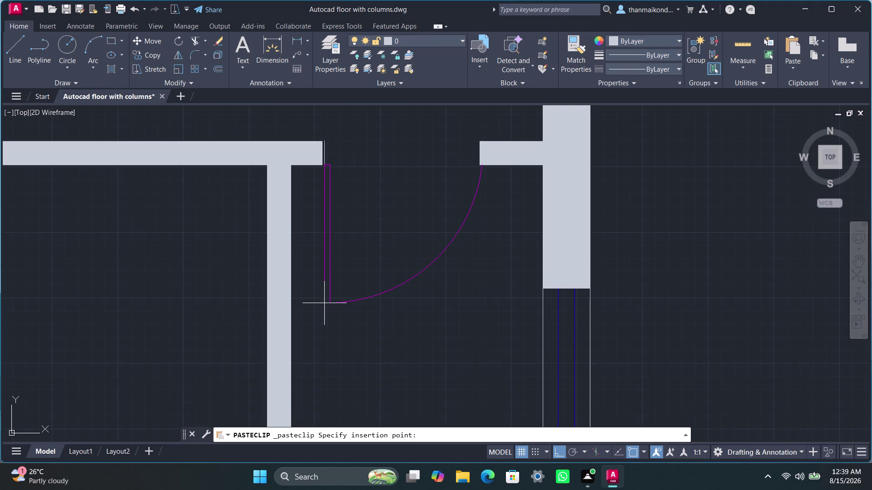
click(321, 304)
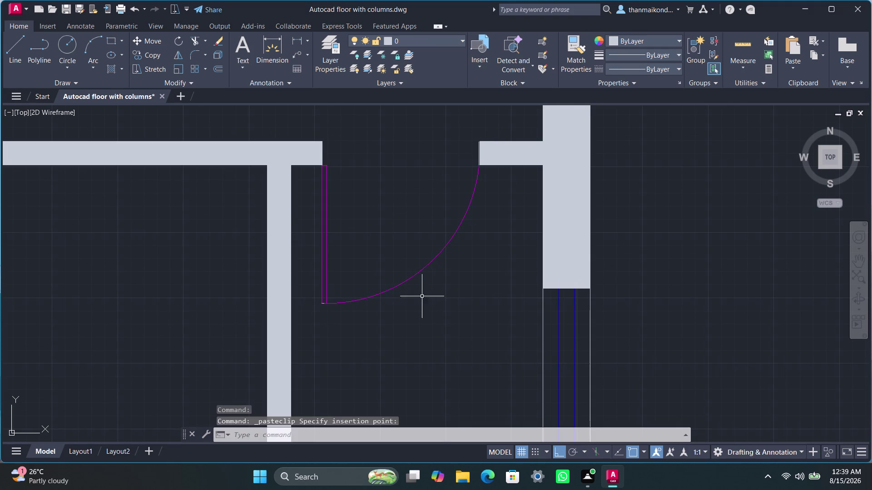
scroll(down, 3)
scroll(down, 3)
middle_drag(581, 257, 555, 241)
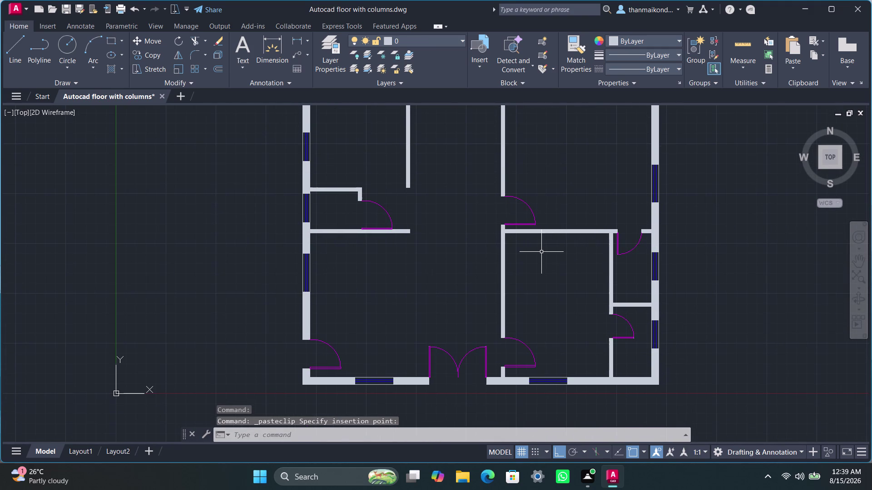
Quick-save the drawing and centre the whole floor plan in view, showing every door swing.
key(ctrl+s)
scroll(down, 3)
scroll(up, 3)
middle_drag(519, 280, 473, 236)
scroll(up, 3)
scroll(down, 3)
middle_drag(472, 247, 469, 256)
scroll(up, 3)
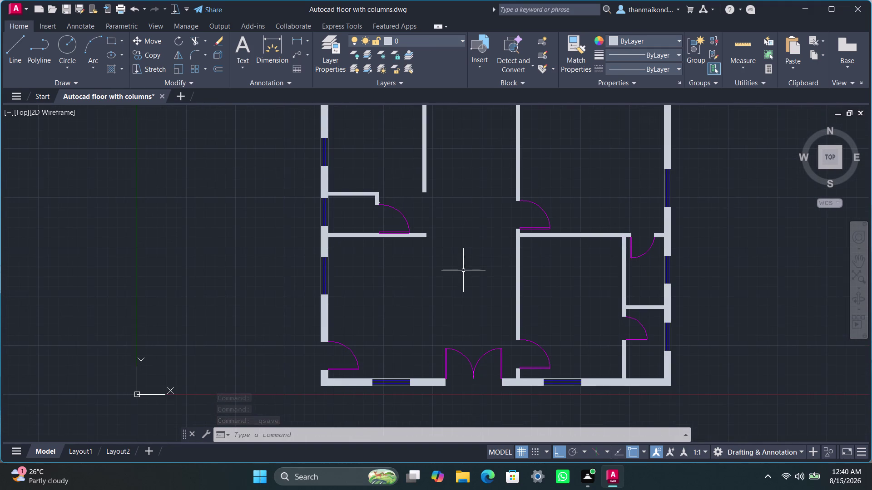
middle_drag(463, 272, 461, 300)
scroll(down, 3)
scroll(up, 3)
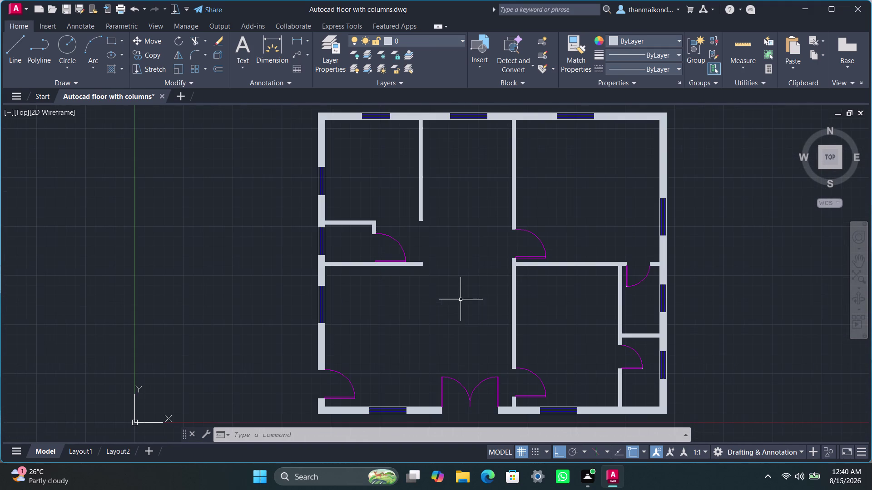
middle_click(460, 299)
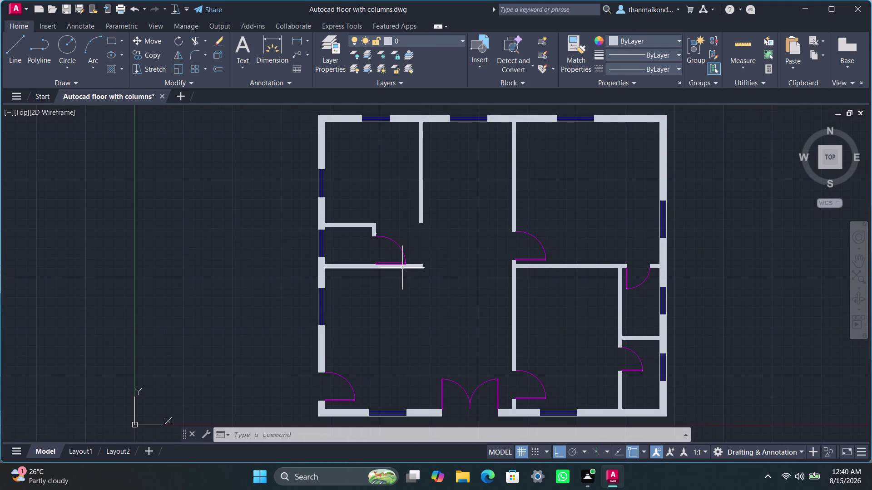